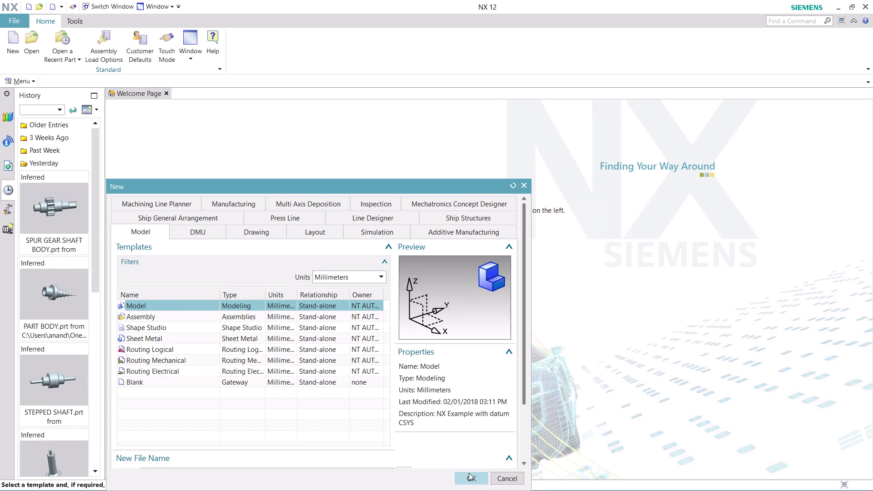
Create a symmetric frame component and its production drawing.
Create the millimetre part model1.prt from the Model template.
click(471, 478)
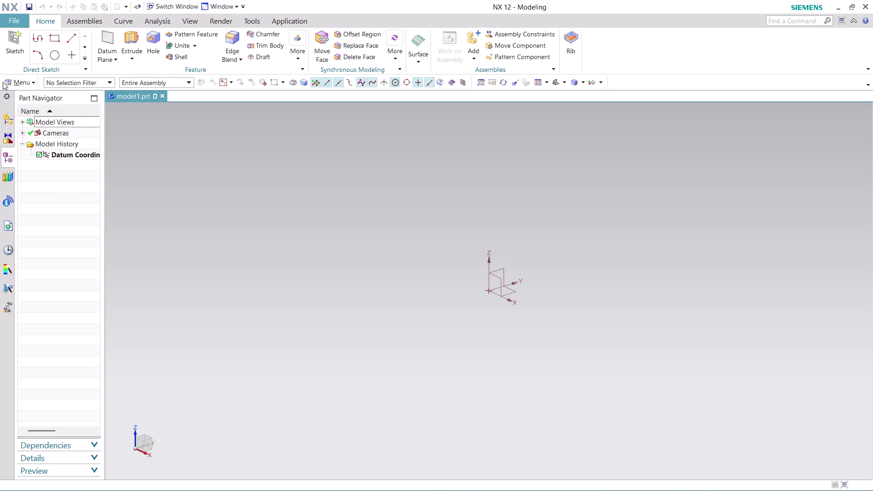
click(22, 81)
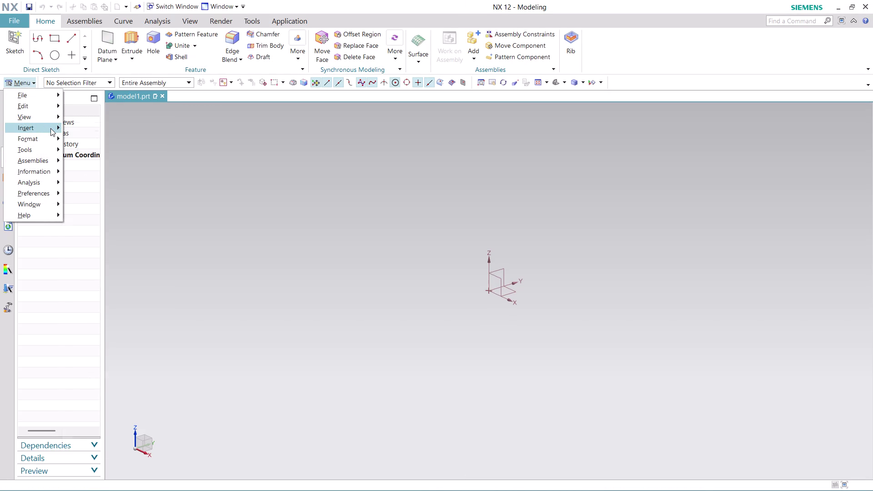
Insert a new sketch, SKETCH_000, from the Insert menu.
click(109, 142)
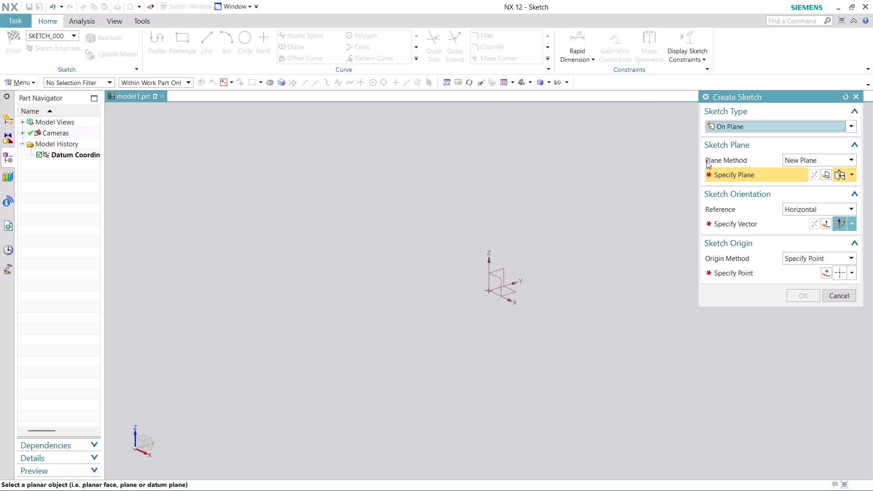
Place the sketch on the XY datum plane with X reference and origin 0,0,0.
drag(746, 97, 66, 180)
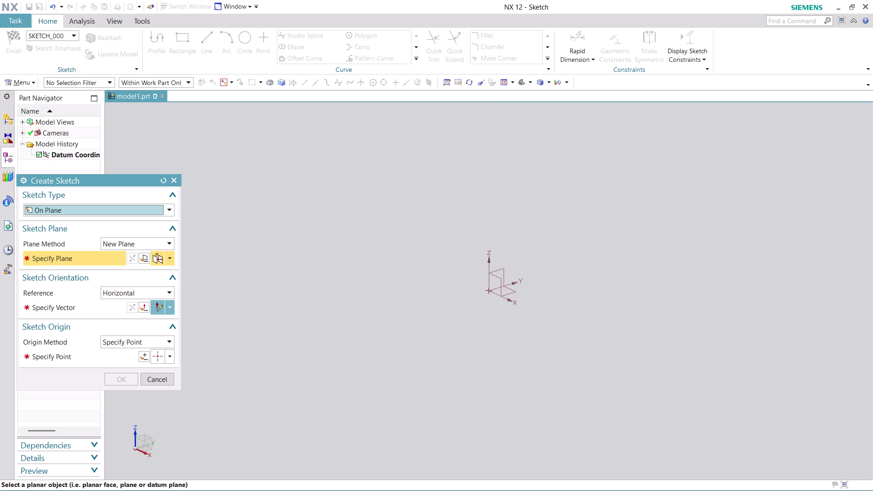
click(511, 293)
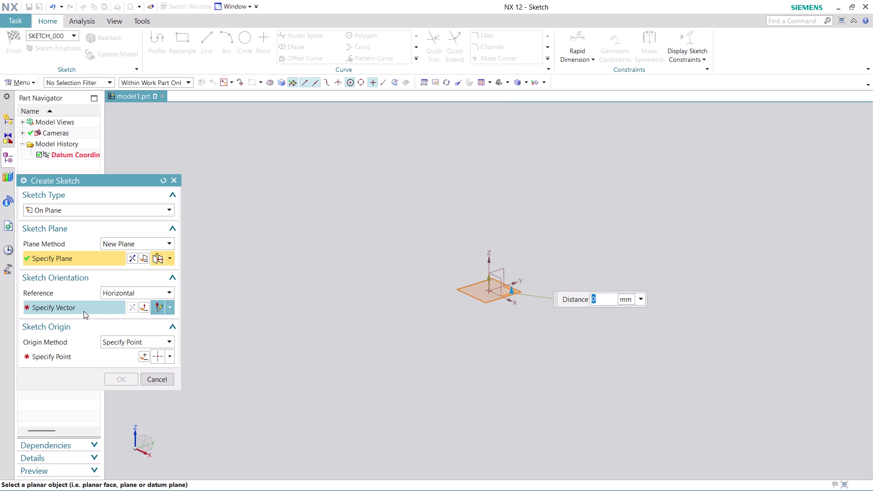
click(84, 311)
click(510, 286)
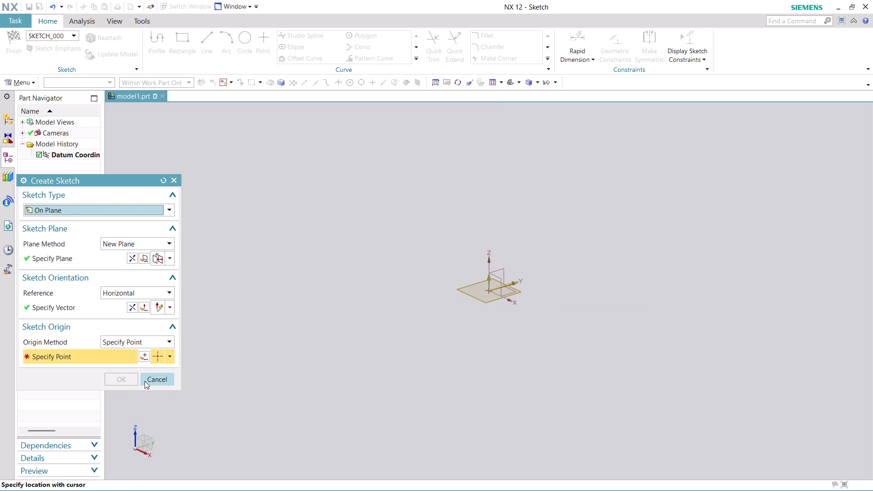
click(145, 357)
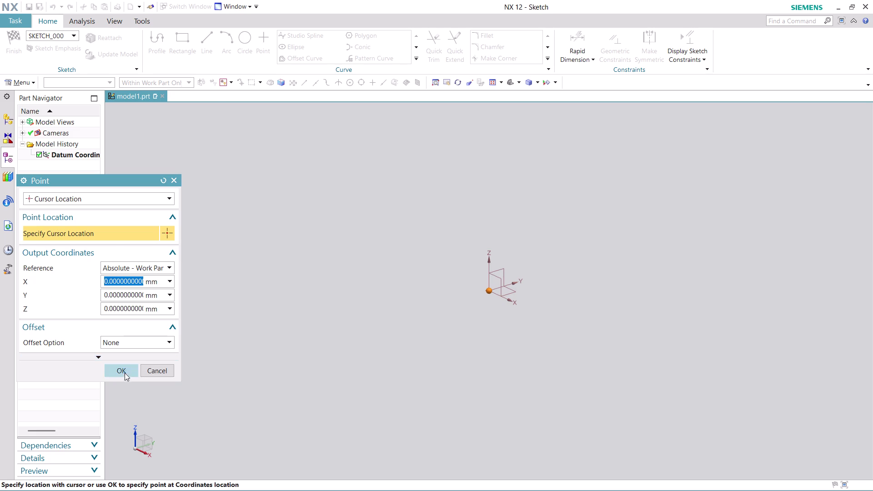
click(126, 368)
click(123, 376)
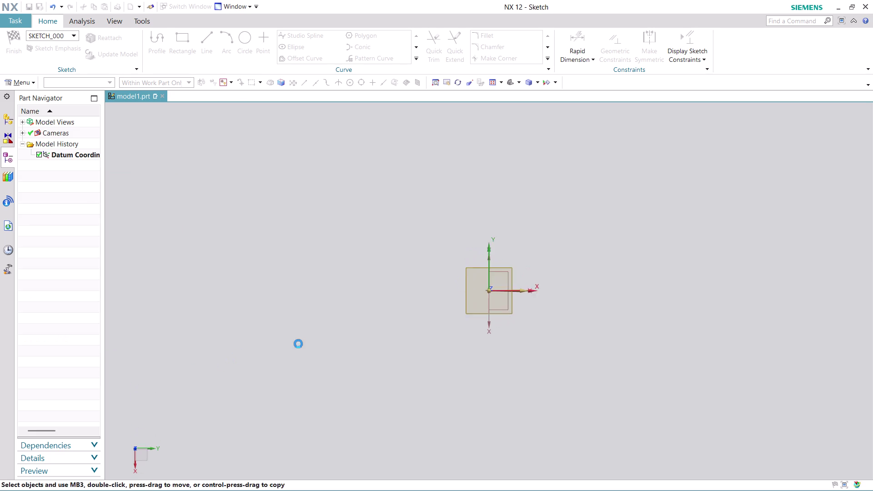
Search the command finder for 'JOURNAL', fixing the typo.
click(787, 20)
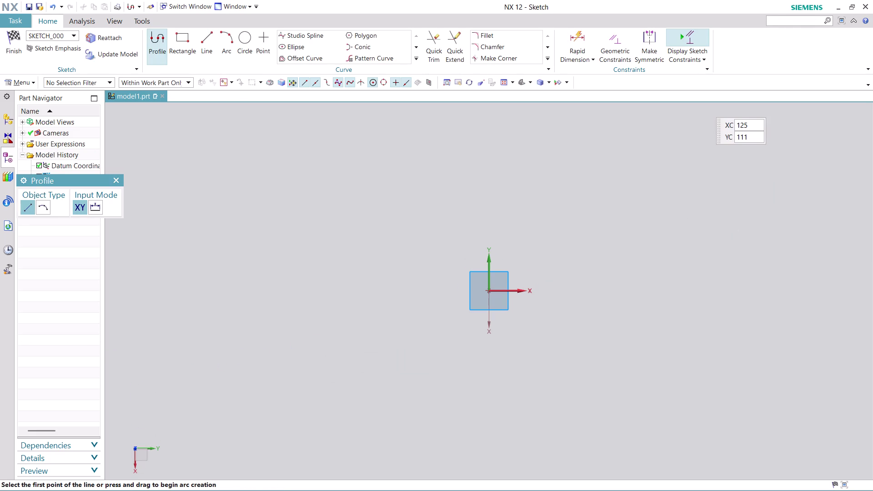
text(JO)
text(U)
text(RNAK)
key(BackSpace)
key(l)
key(Return)
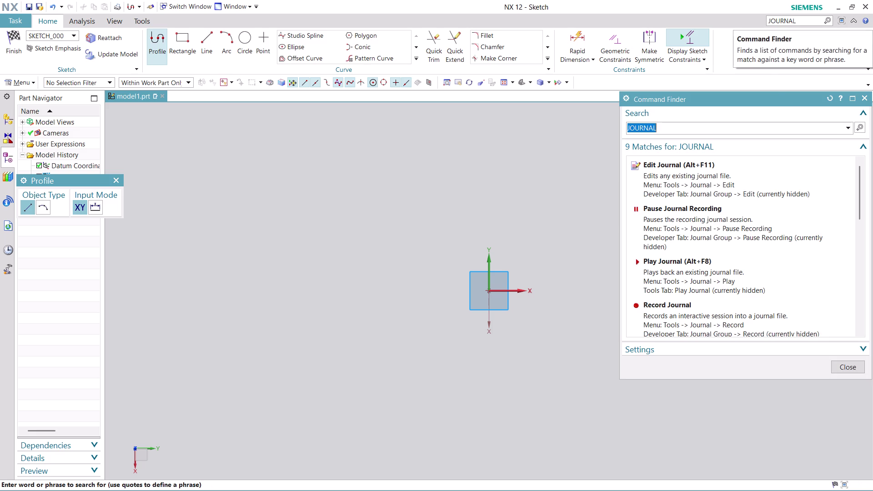
Launch Record Journal from the Command Finder results.
scroll(down, 3)
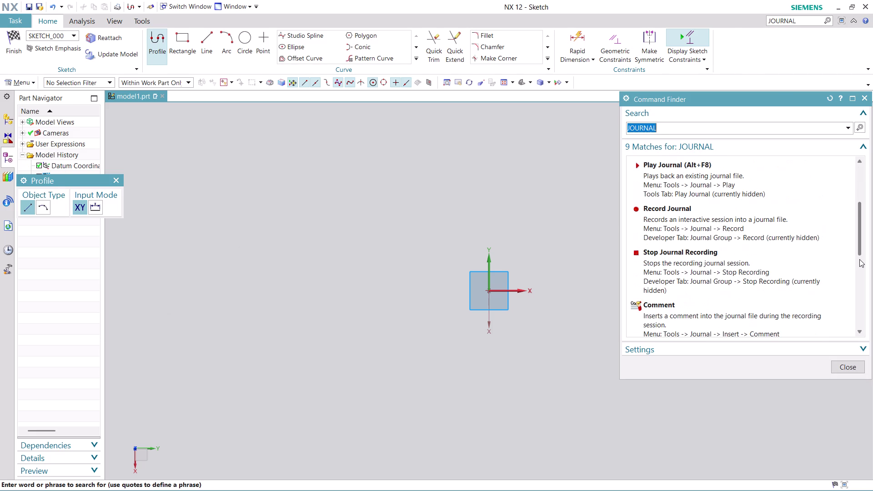
click(702, 216)
click(489, 291)
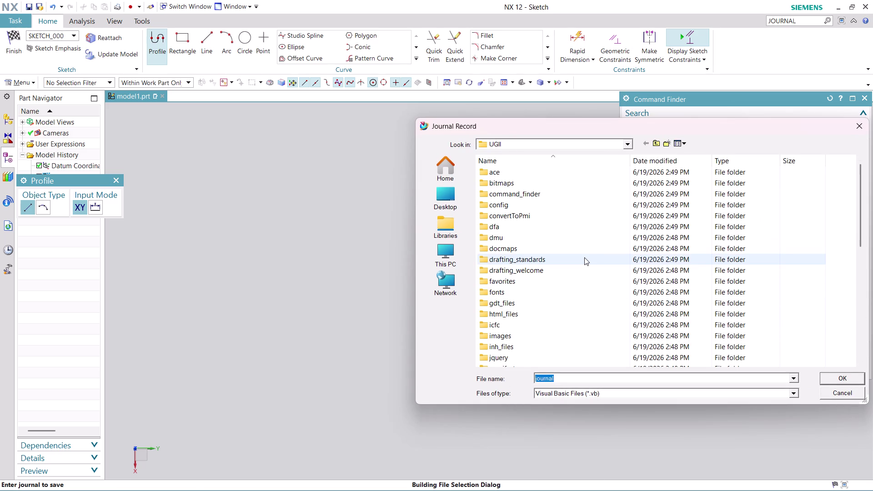
Record the journal as MODEL in the Desktop nx-cad drawing files folder, then close Command Finder.
click(444, 198)
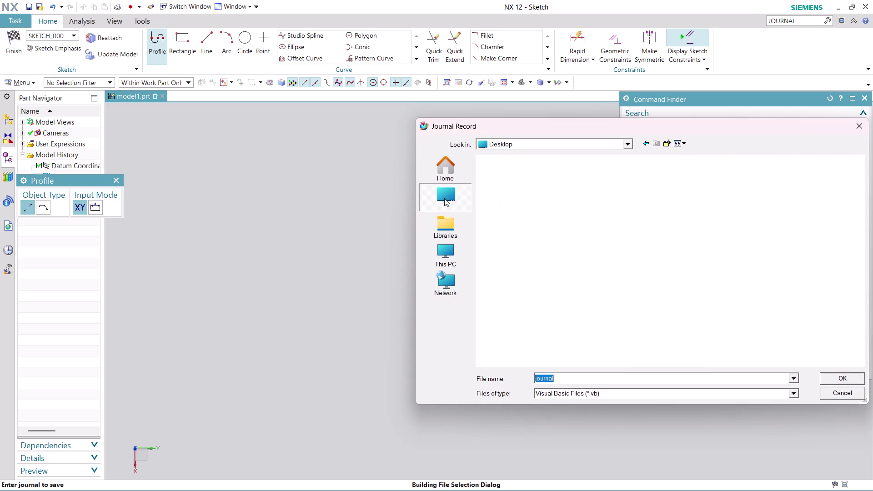
double_click(772, 317)
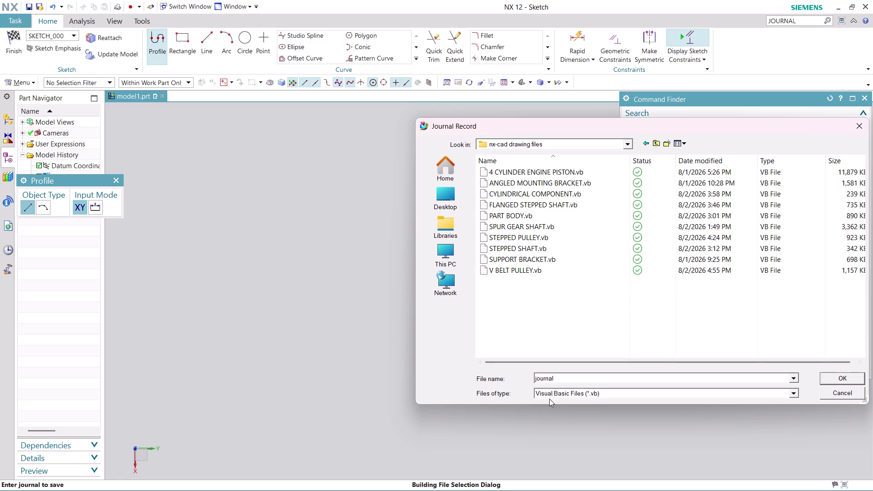
double_click(564, 379)
text(MODEL)
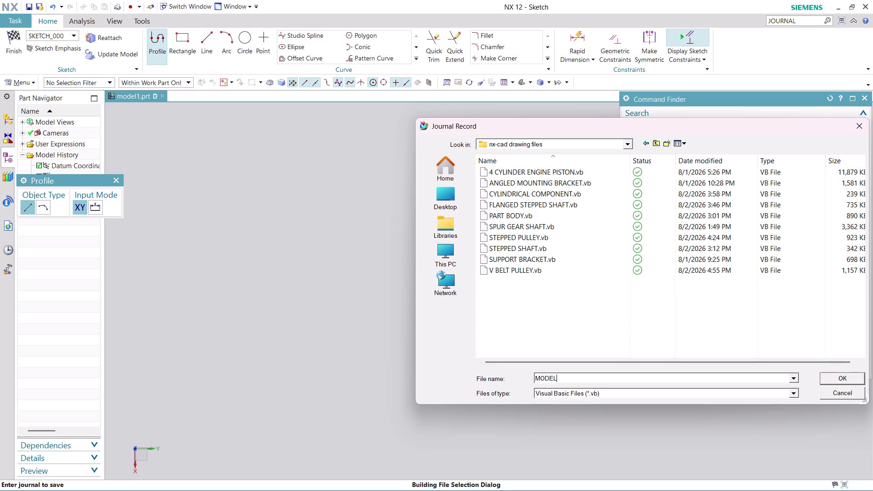
key(space)
text(1)
click(841, 379)
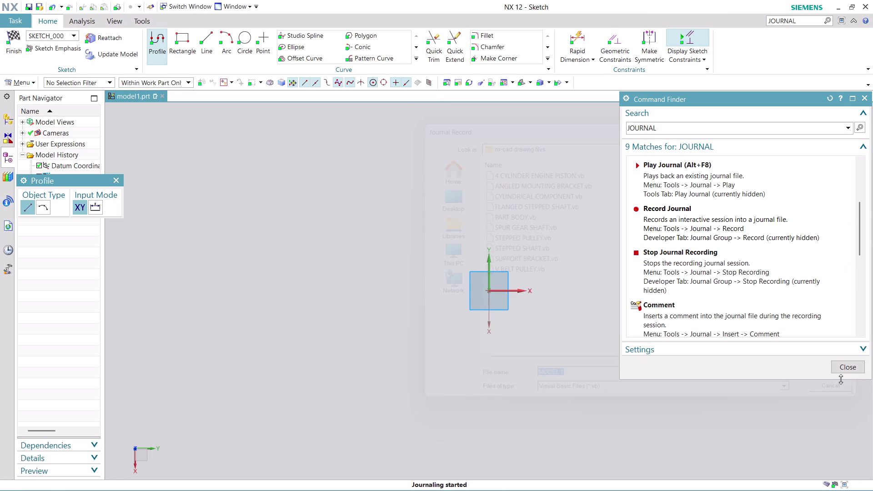
click(844, 367)
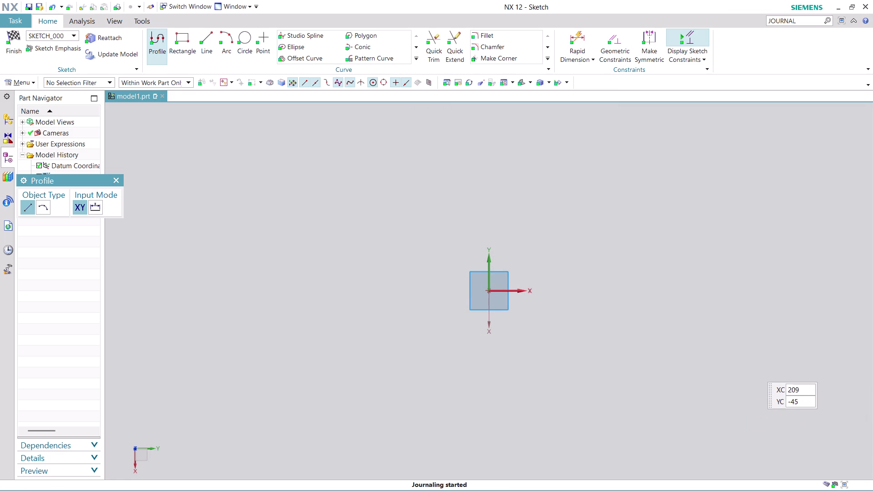